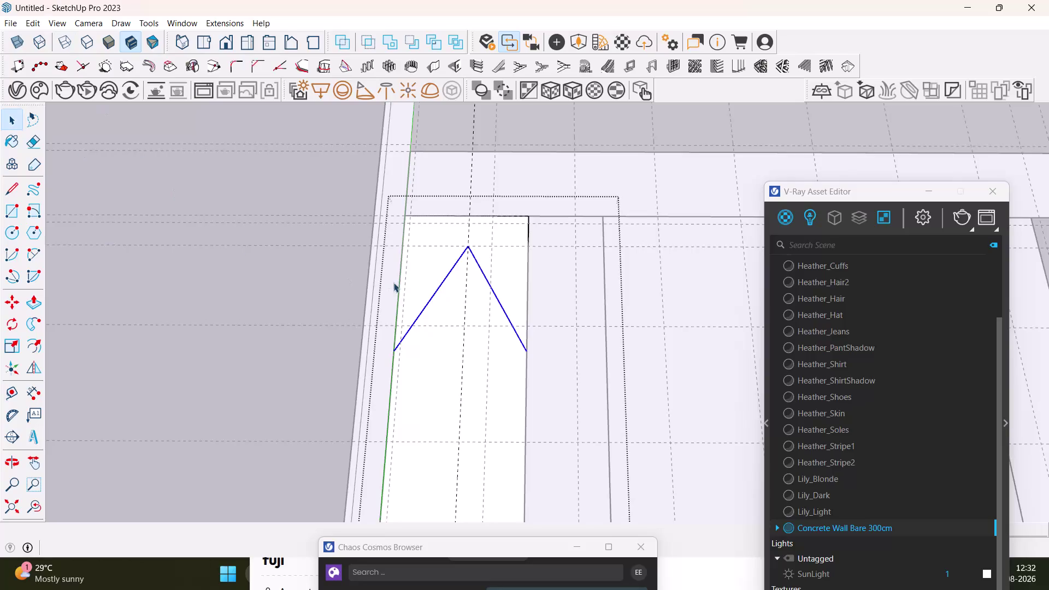
Frame the strip's top and select both edges of the chevron.
scroll(down, 3)
middle_drag(456, 298, 467, 229)
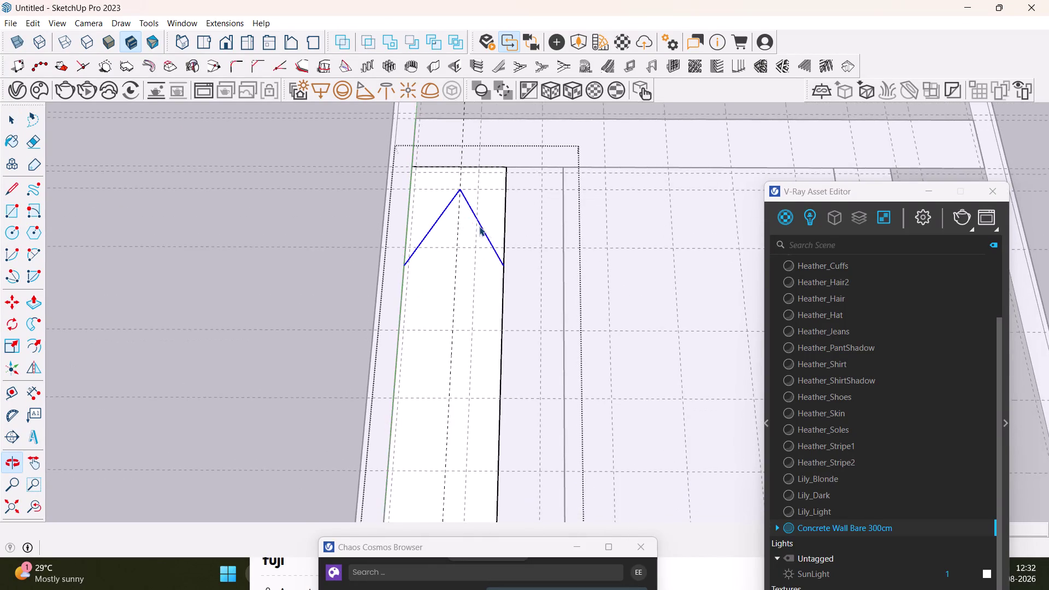
scroll(up, 3)
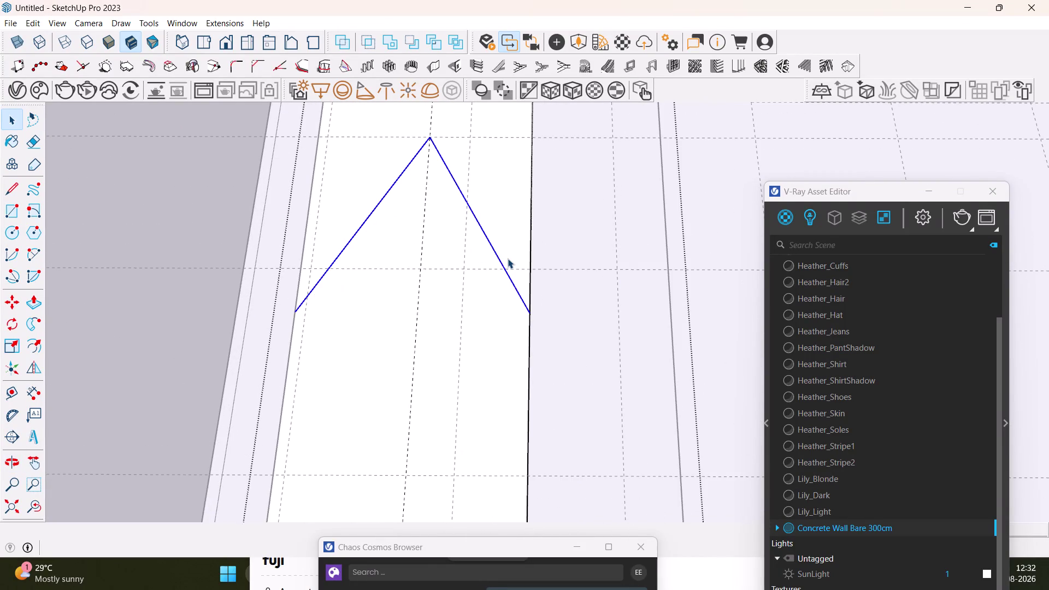
scroll(down, 3)
middle_drag(424, 287, 456, 255)
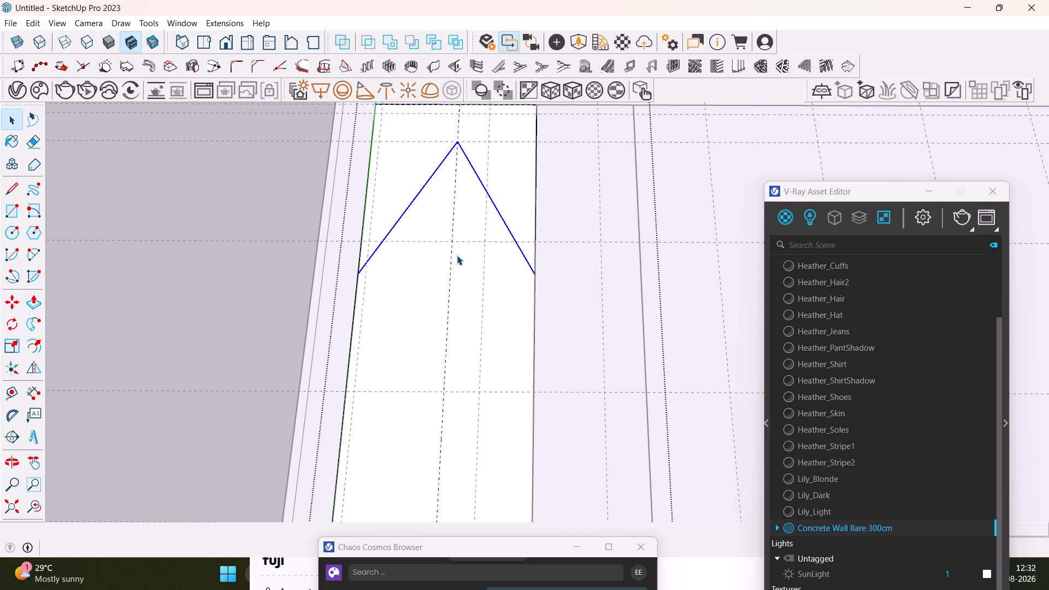
scroll(down, 3)
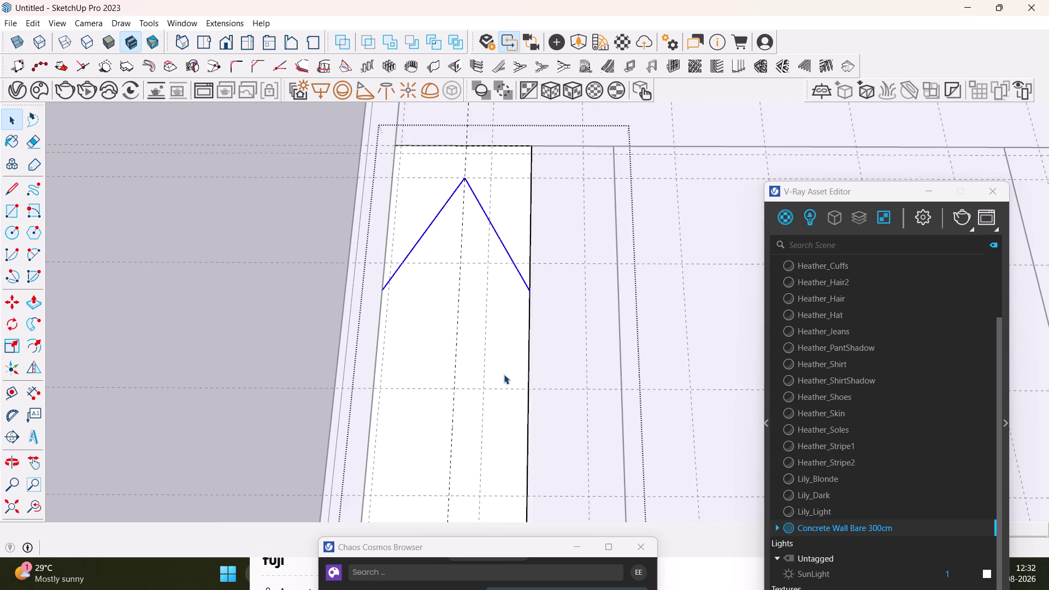
middle_drag(503, 373, 506, 294)
click(514, 183)
click(514, 184)
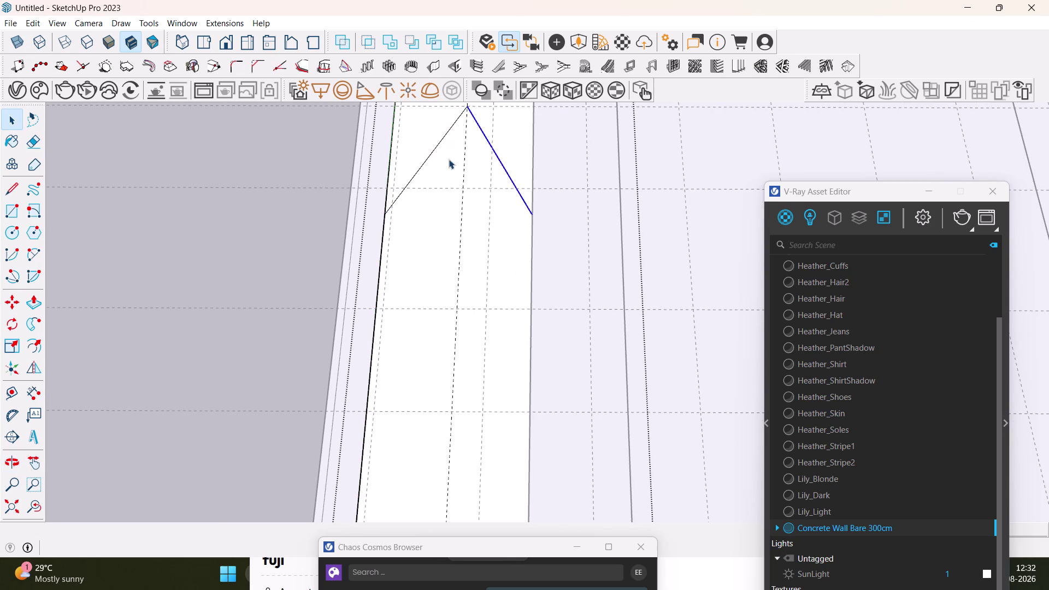
click(430, 160)
Copy the chevron repeatedly down the strip from its endpoint, forming five stacked Vs.
key(m)
click(533, 214)
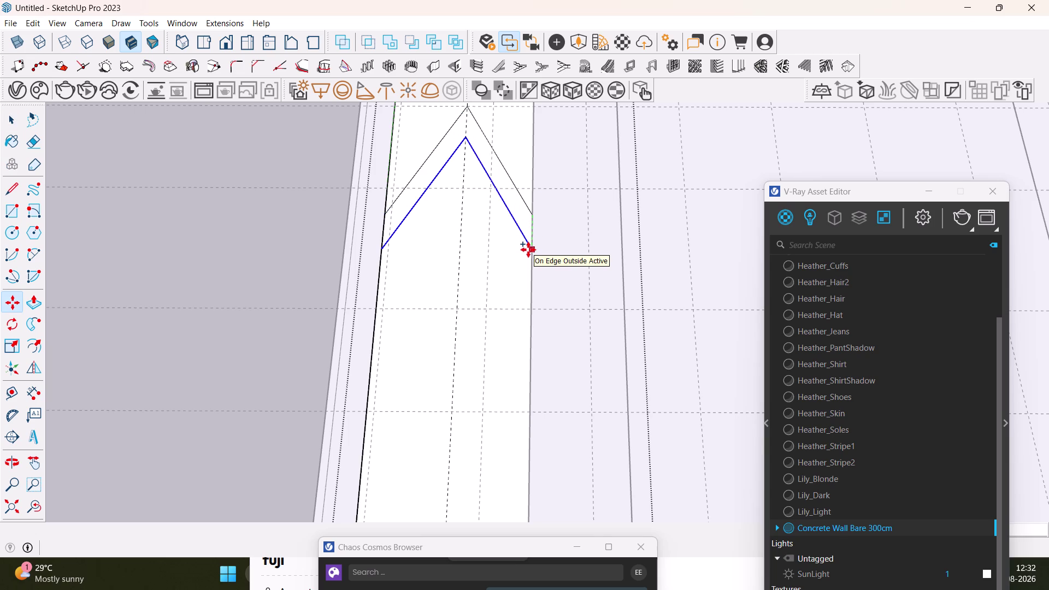
click(528, 249)
click(529, 250)
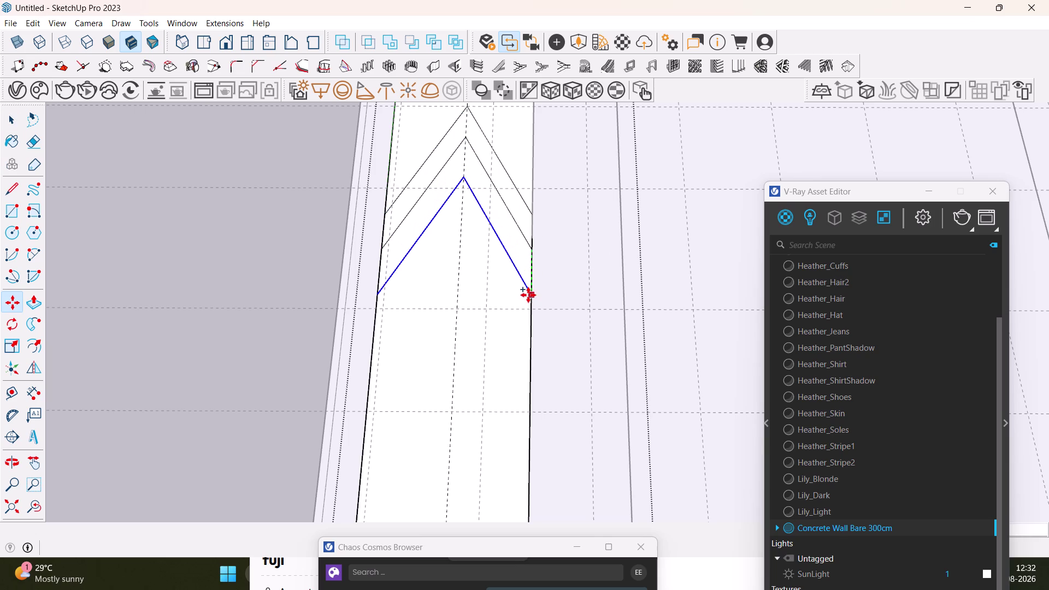
double_click(528, 295)
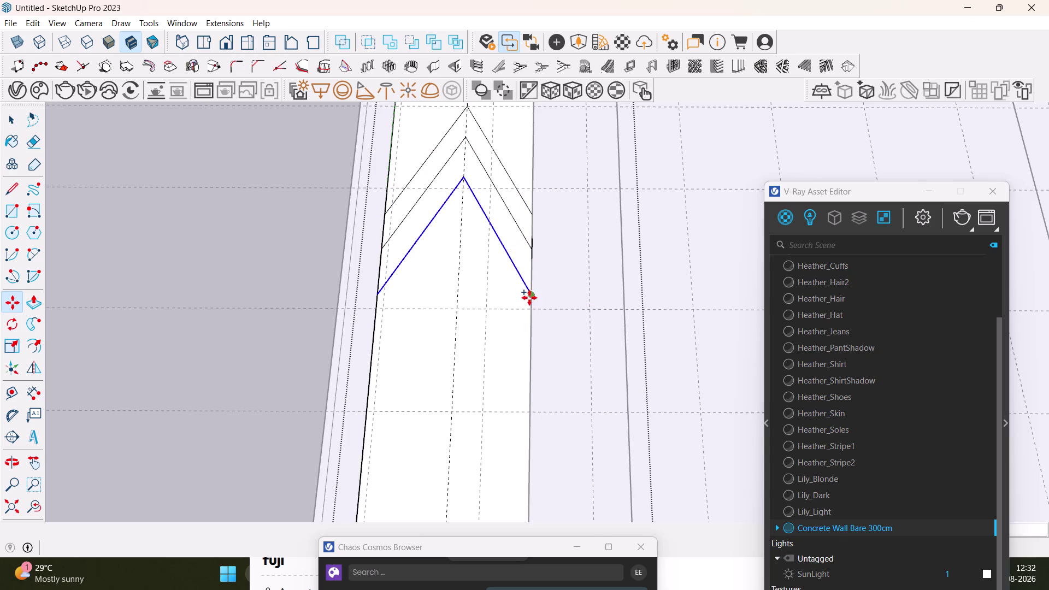
click(529, 297)
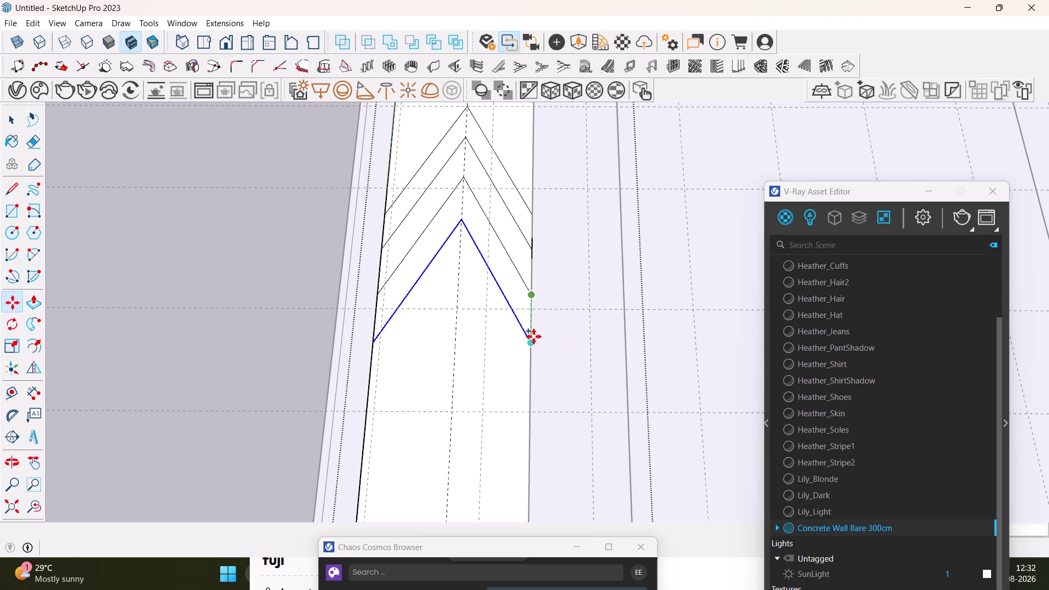
click(534, 334)
click(534, 334)
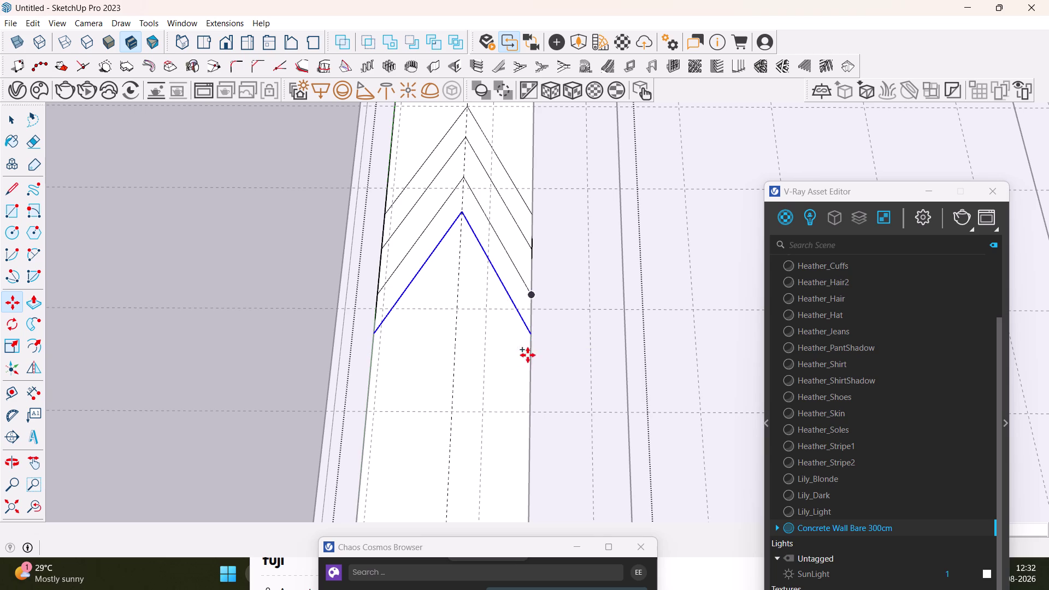
click(530, 338)
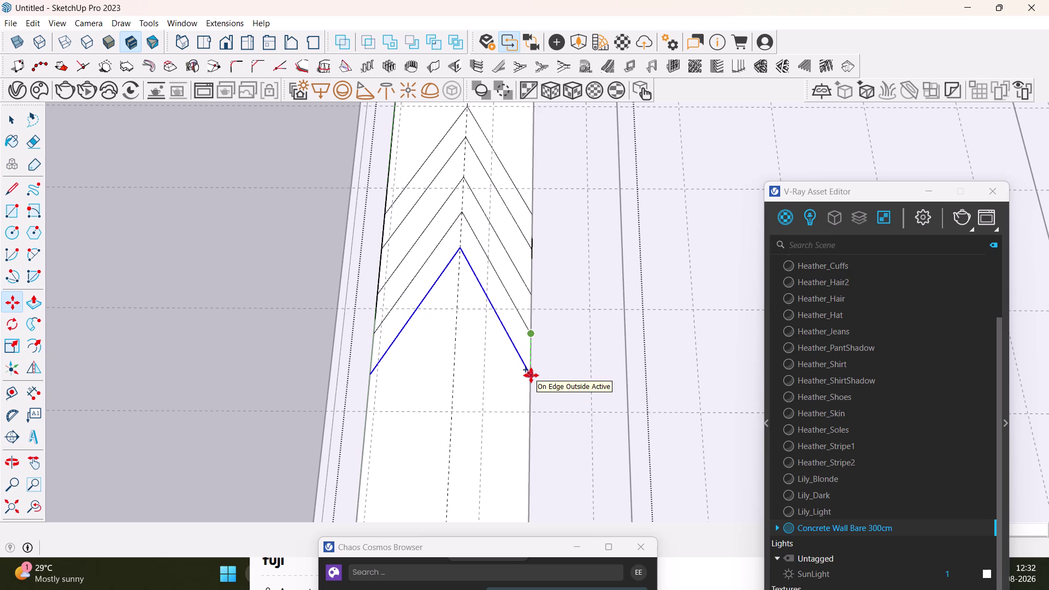
click(530, 375)
scroll(down, 3)
Copy the chevron from its endpoint one more step below the existing five Vs.
middle_drag(531, 379, 529, 279)
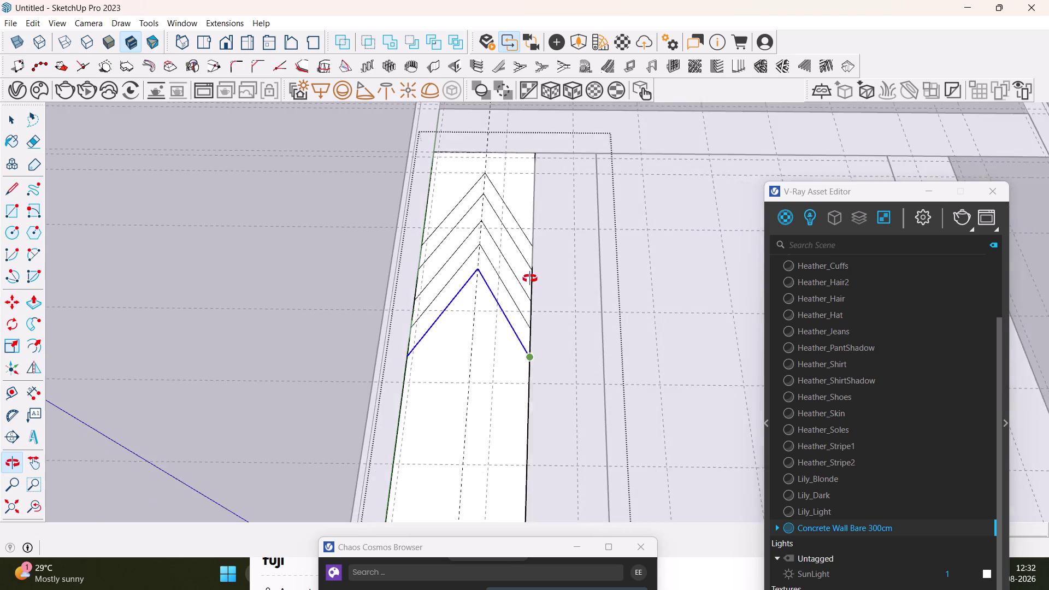
middle_drag(530, 279, 525, 379)
scroll(down, 3)
middle_drag(525, 394, 525, 331)
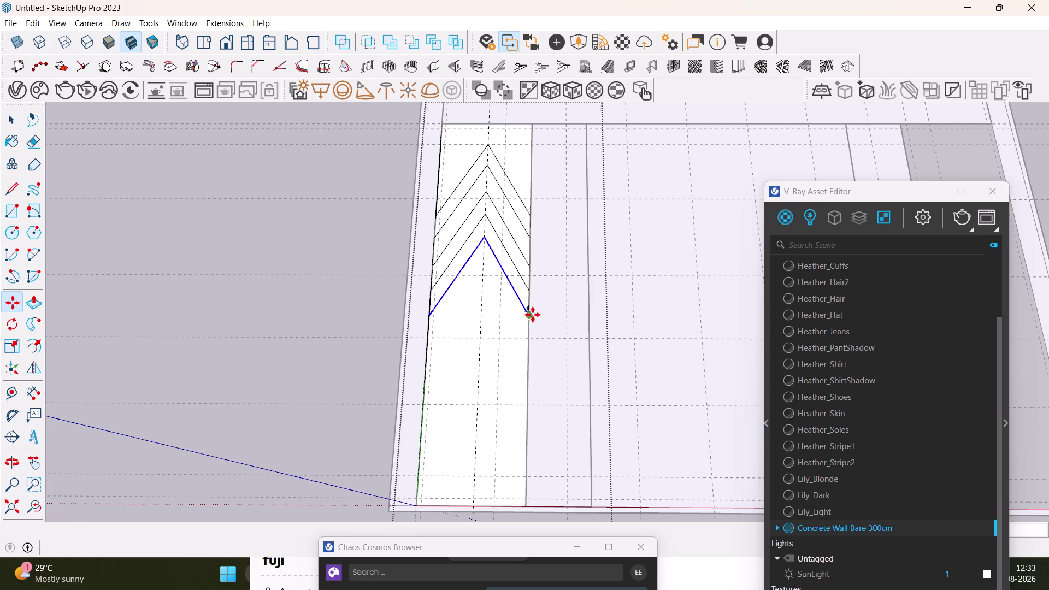
click(533, 314)
key(m)
key(m)
click(528, 314)
click(527, 344)
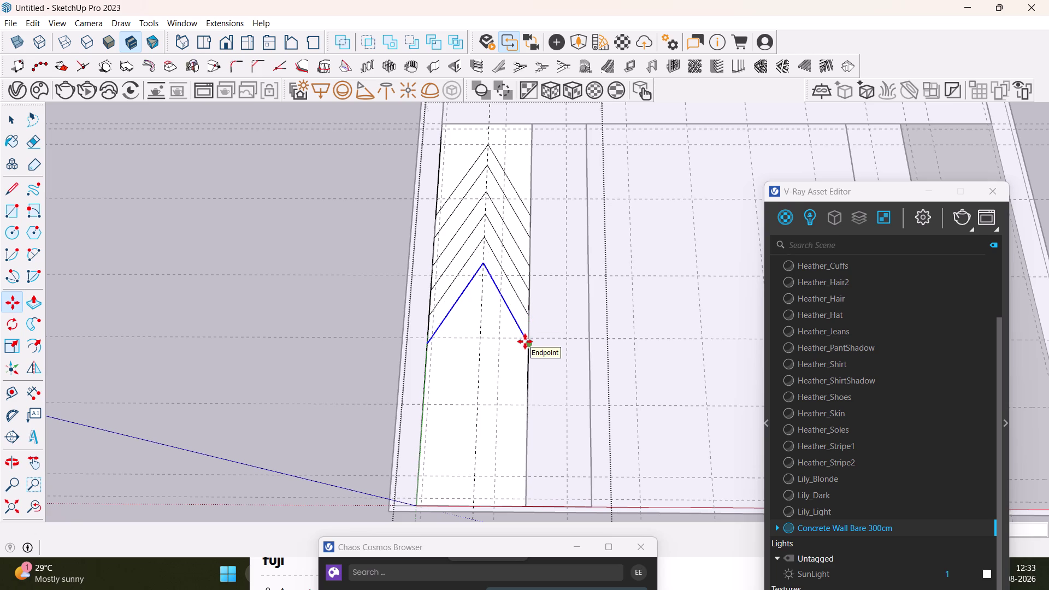